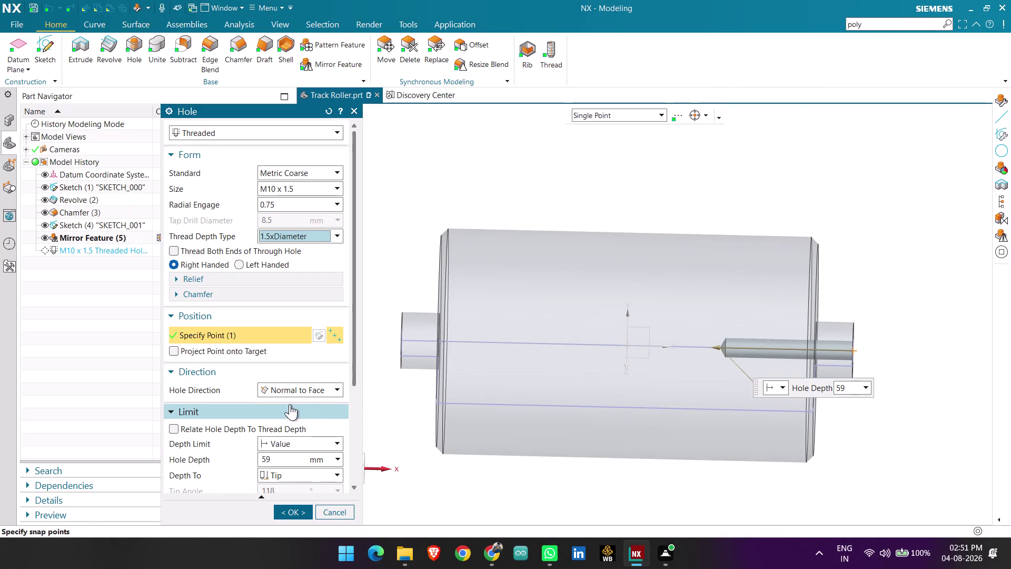
Switch the thread depth type to Custom and set the thread depth to 15 mm.
click(279, 236)
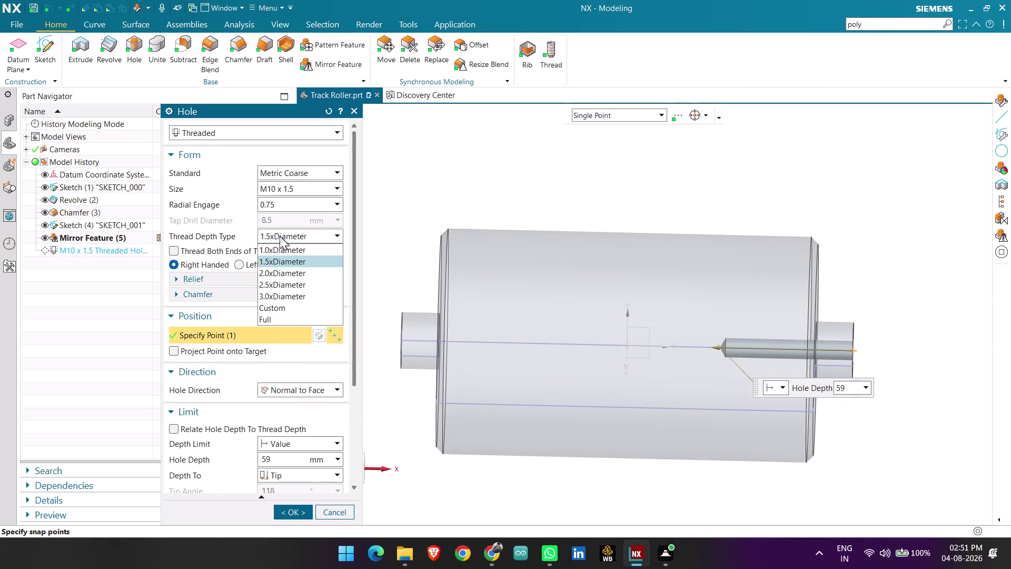
click(285, 310)
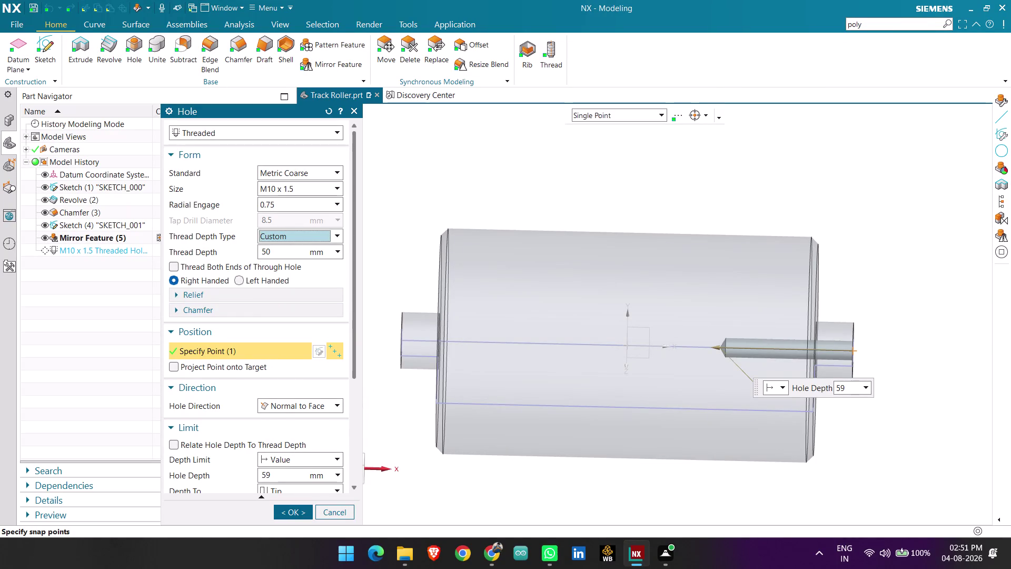
drag(289, 254, 253, 255)
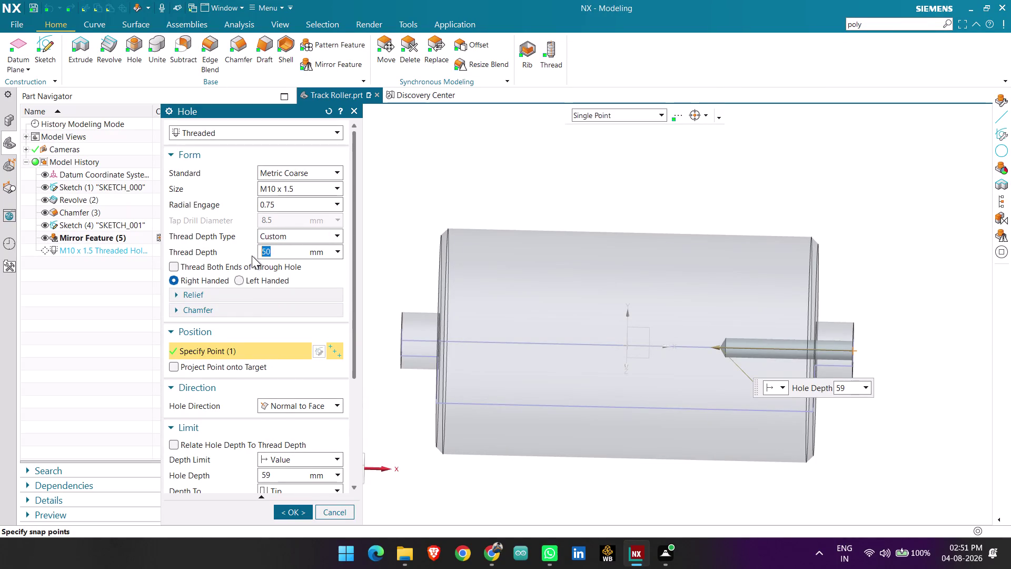
key(BackSpace)
text(15)
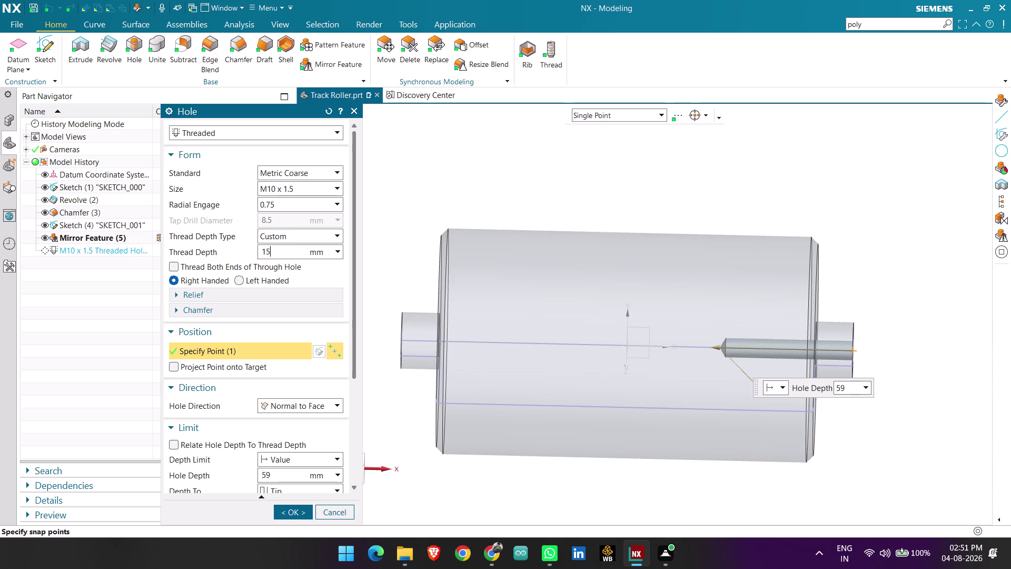
key(Return)
Reduce the hole depth to 20 mm.
scroll(down, 3)
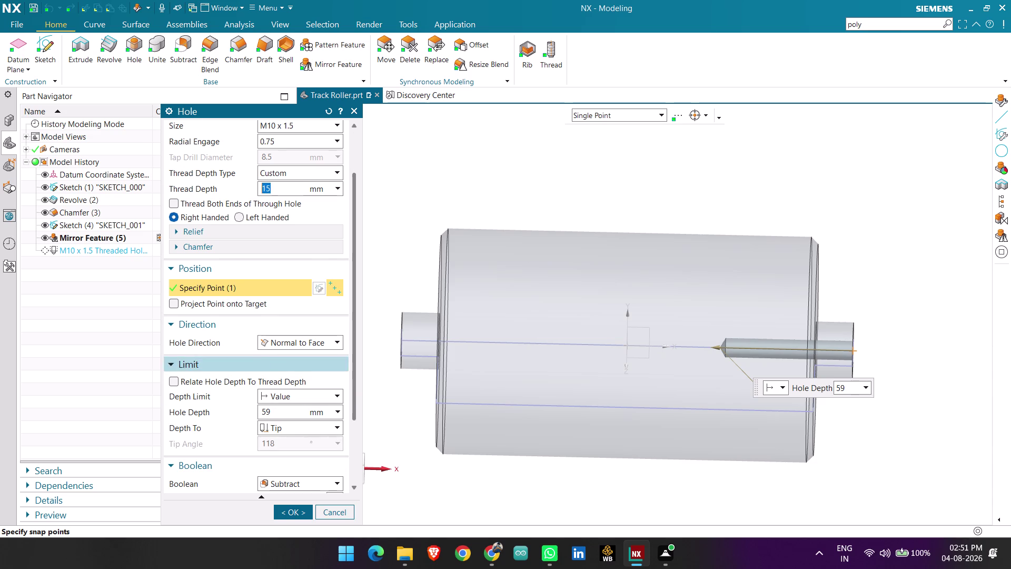
drag(283, 413, 236, 411)
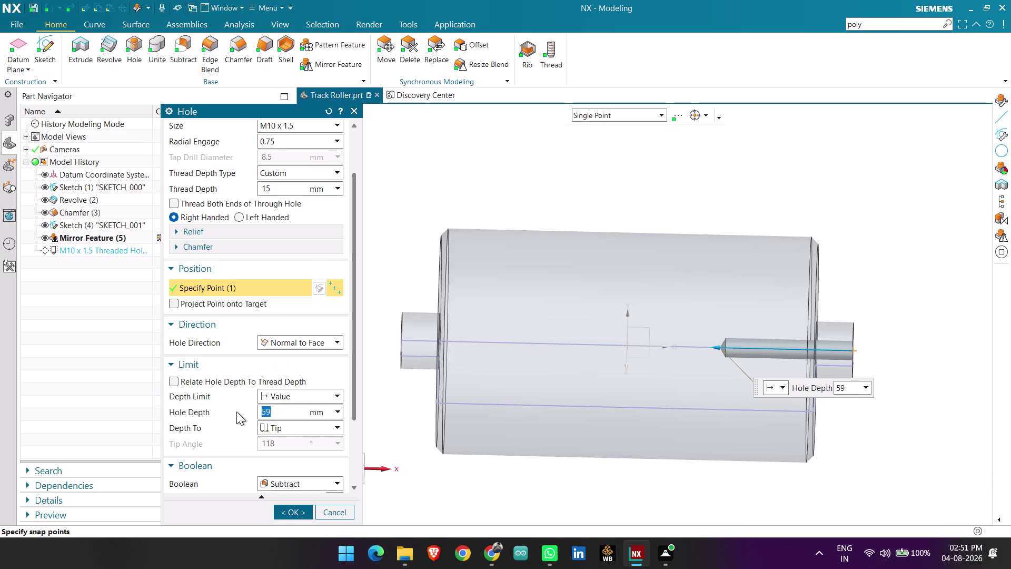
key(BackSpace)
text(20)
key(Return)
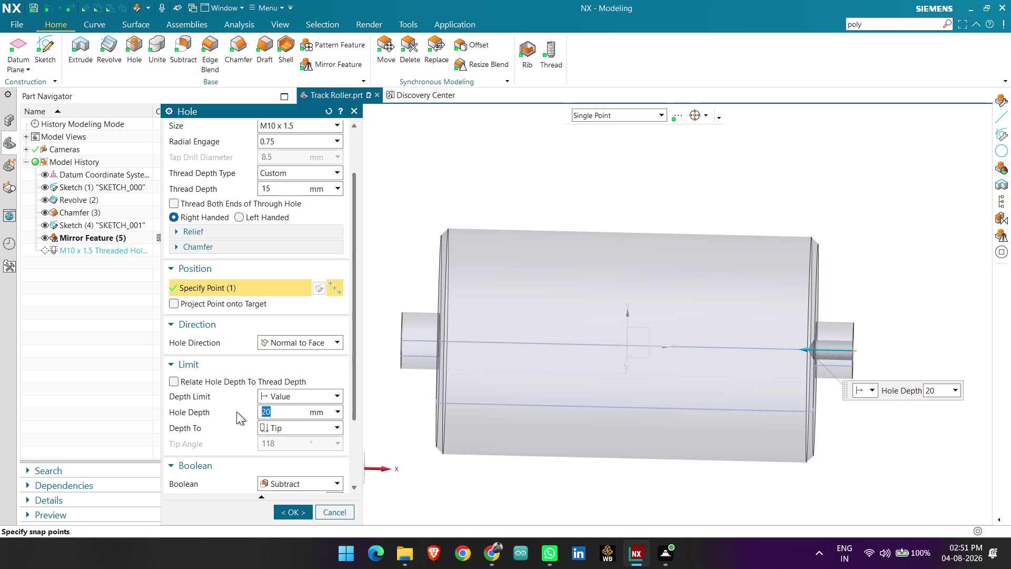